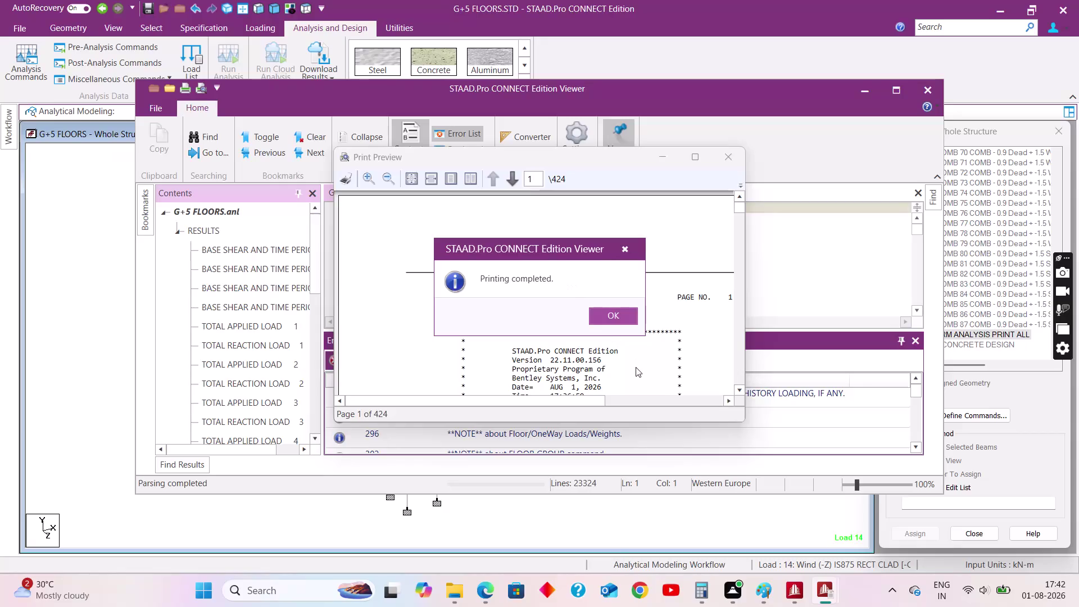
Acknowledge the 'Printing completed' message, then close the print preview and the G+5 FLOORS output viewer.
click(609, 317)
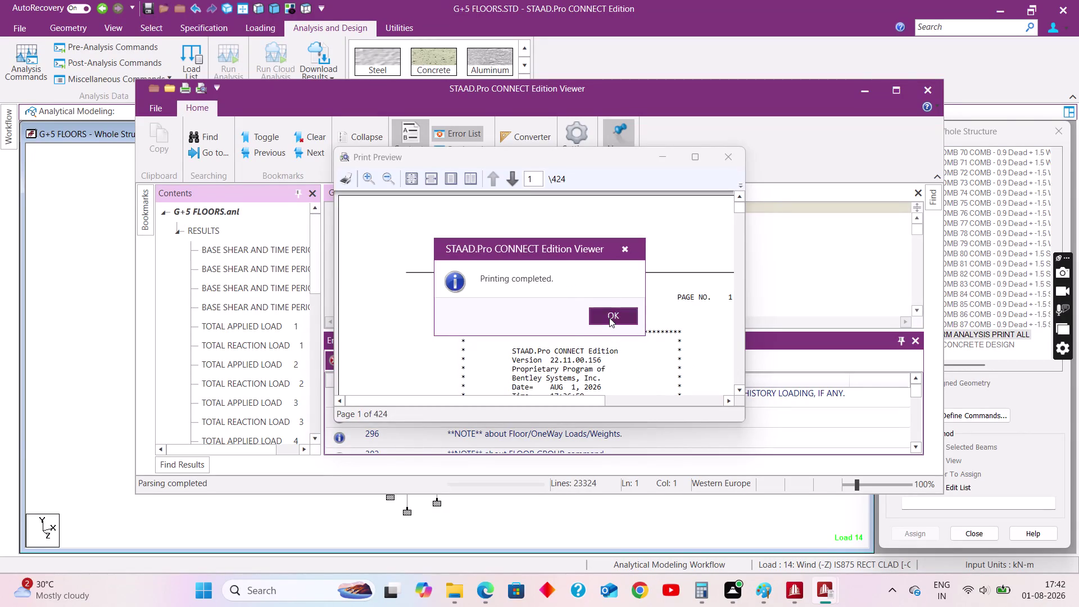
click(729, 159)
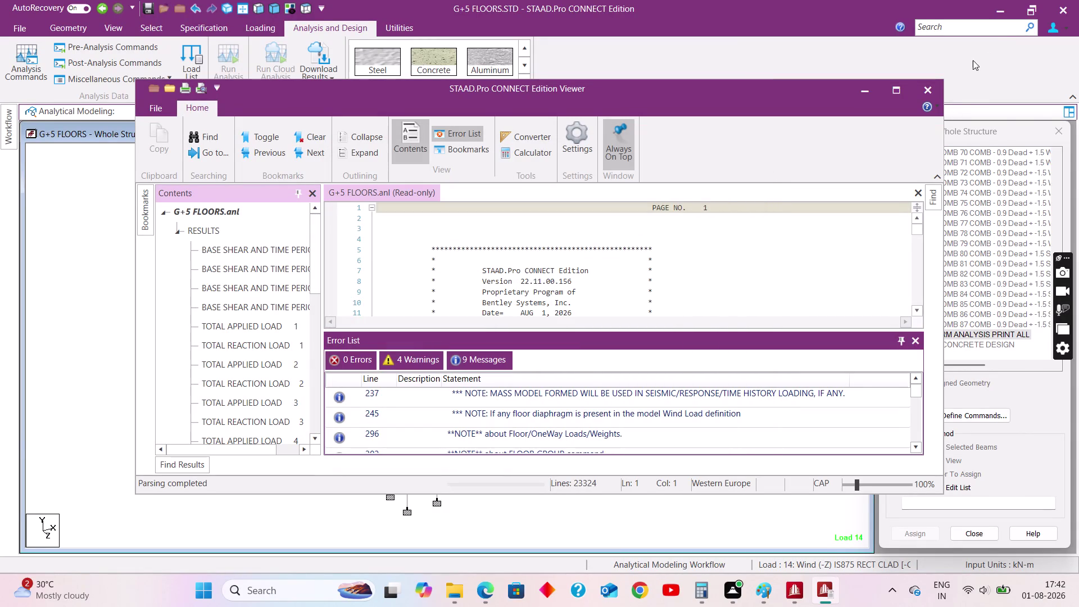
click(939, 91)
Review beam 197's concrete design reinforcement results, then close the design report.
click(603, 217)
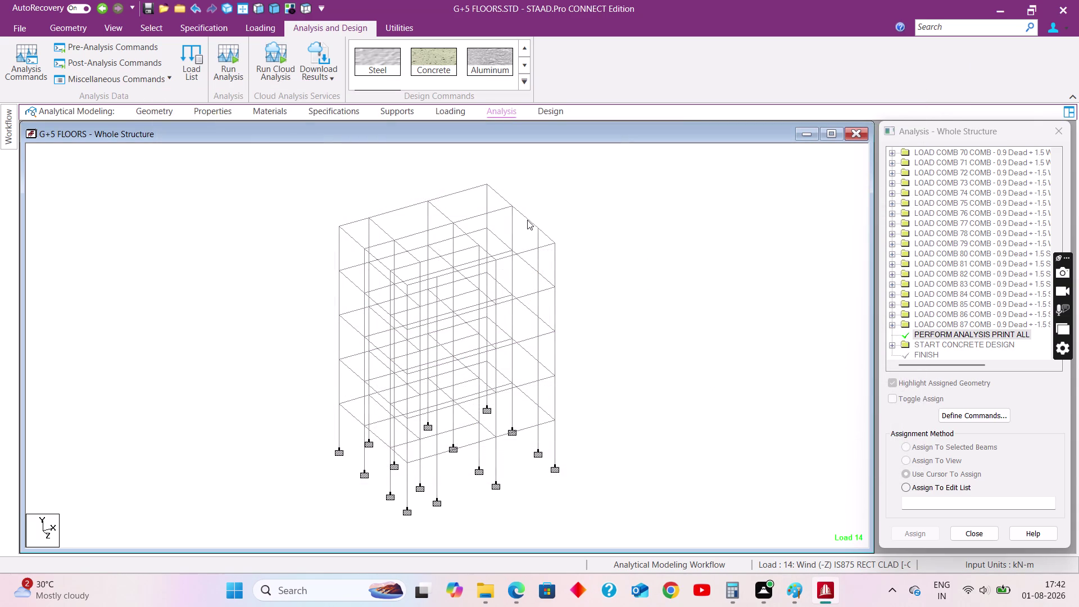
double_click(527, 220)
click(602, 148)
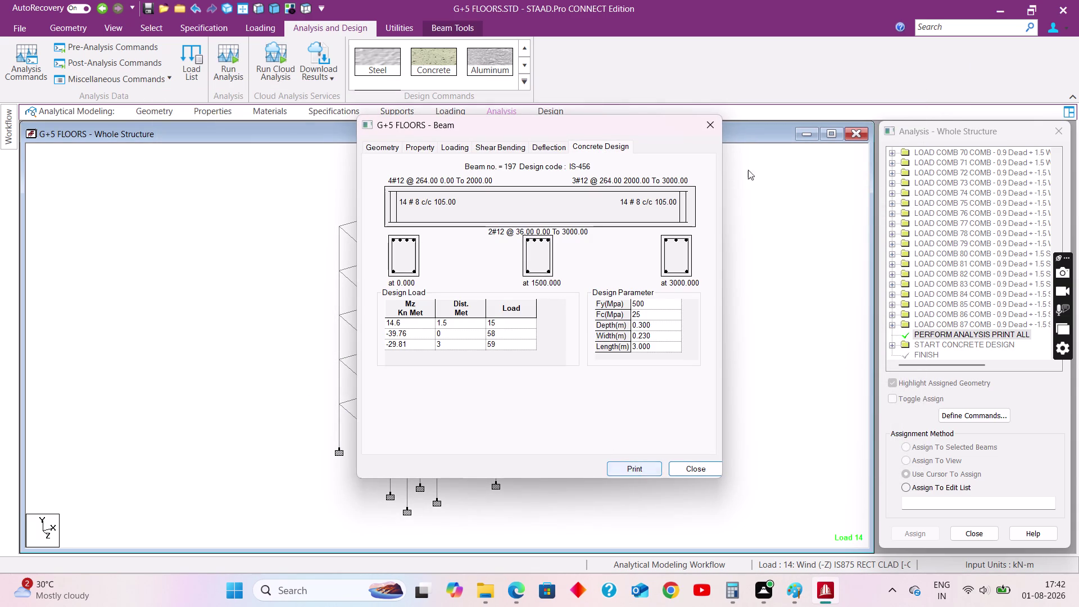
click(709, 121)
click(653, 275)
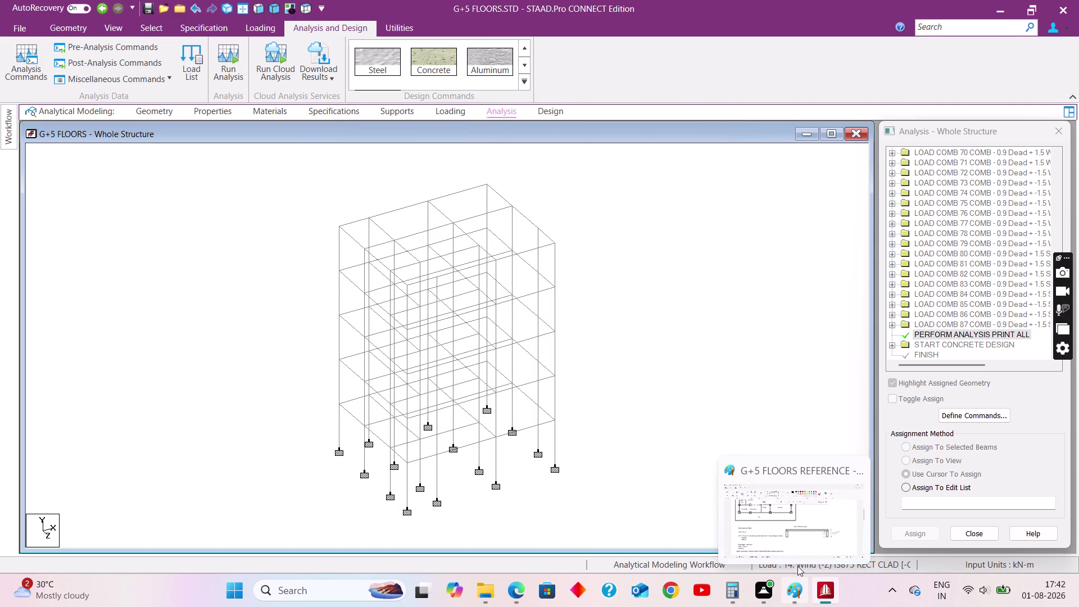
Look over the G+5 FLOORS REFERENCE load notes in Paint, then minimize Paint back to STAAD.
click(797, 524)
click(9, 26)
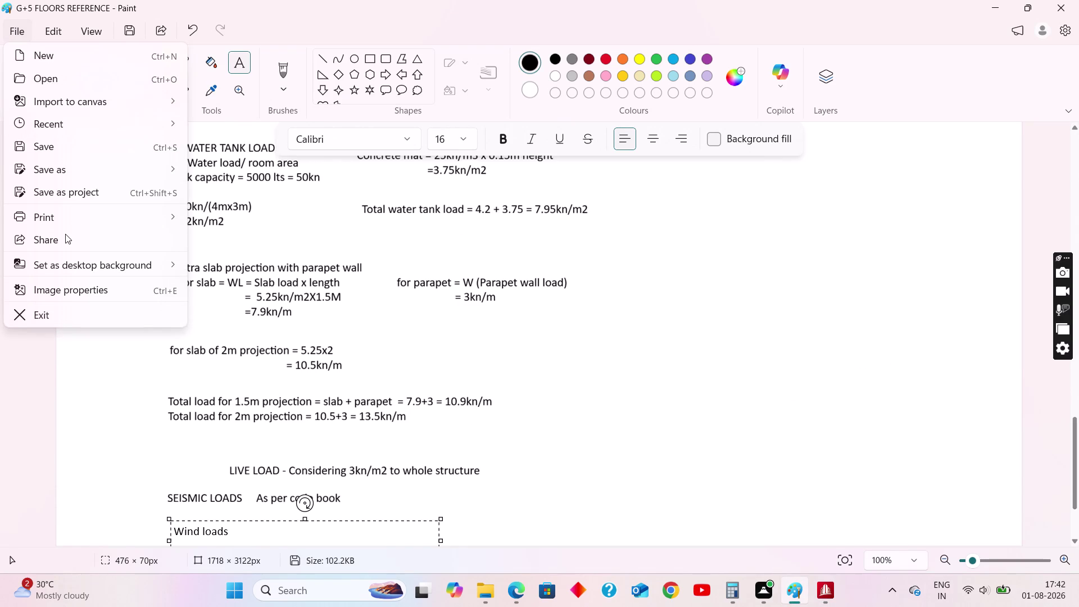
click(62, 150)
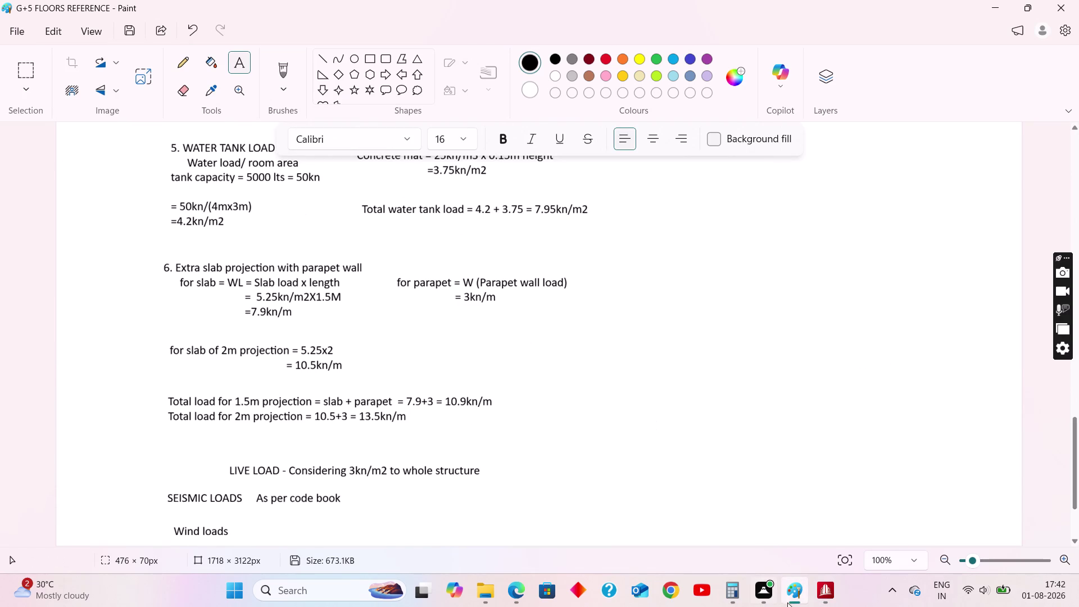
click(832, 591)
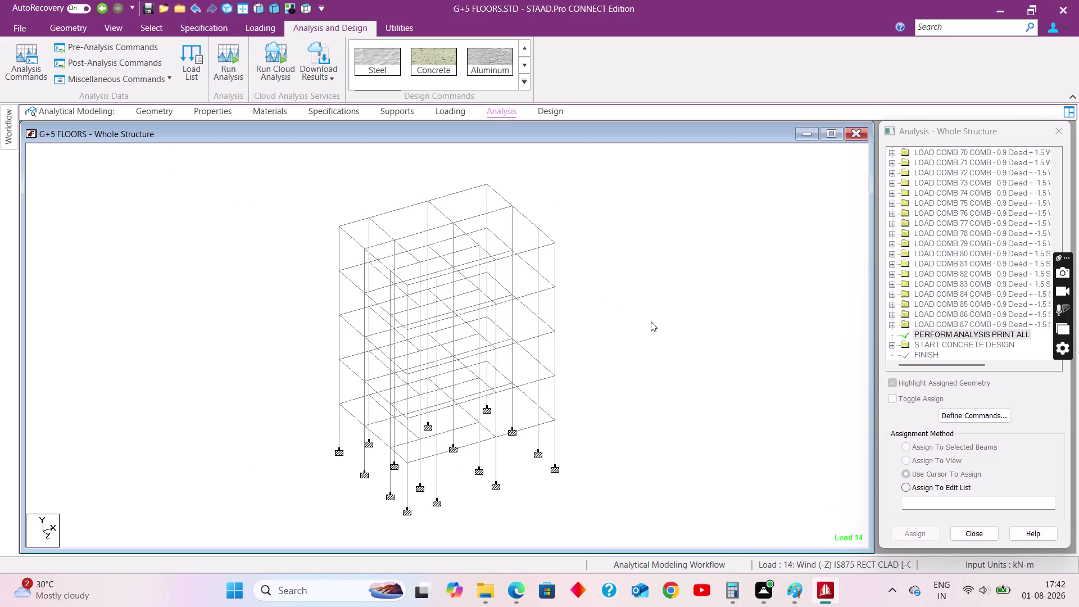
click(651, 321)
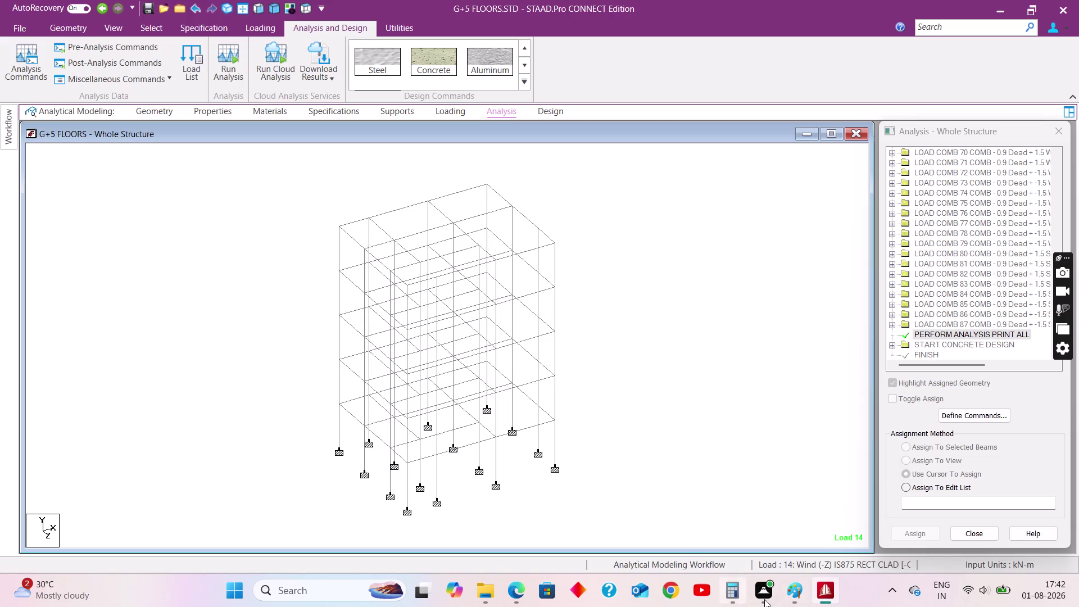